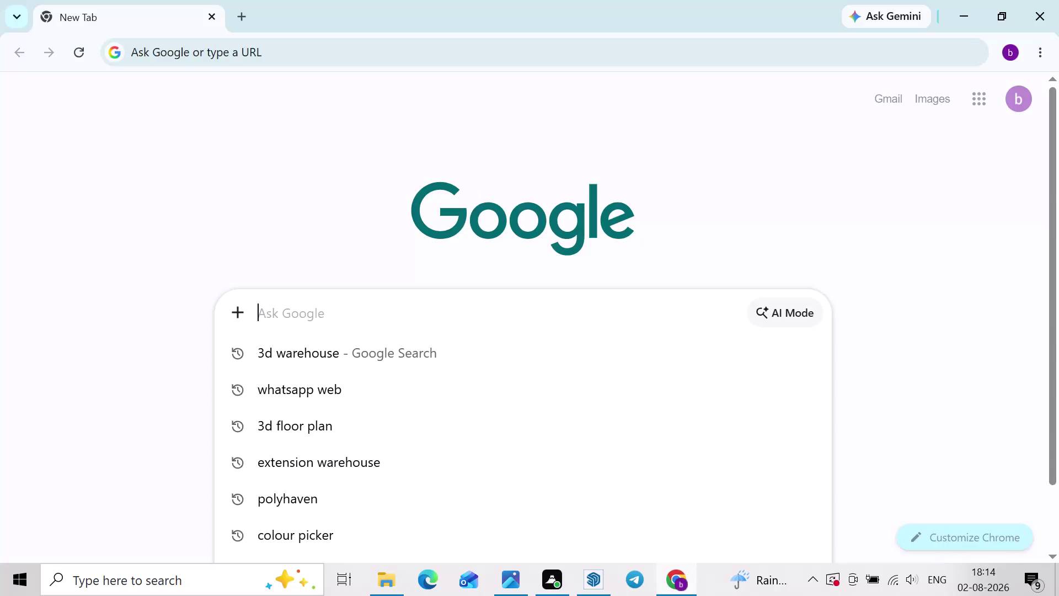
Clear the stray letter and recalled living room query from the Google search box.
key(r)
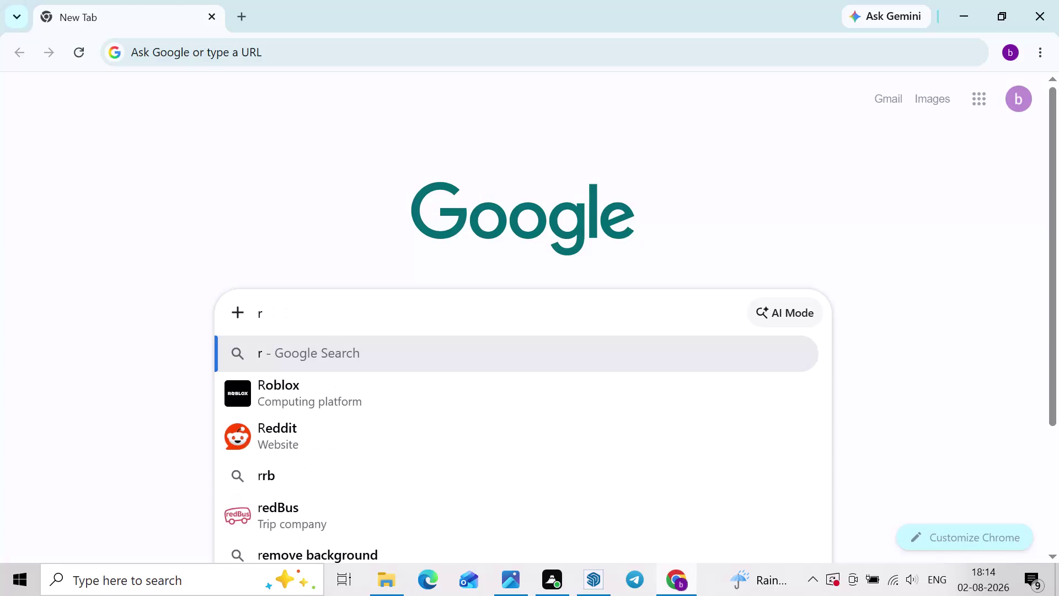
key(BackSpace)
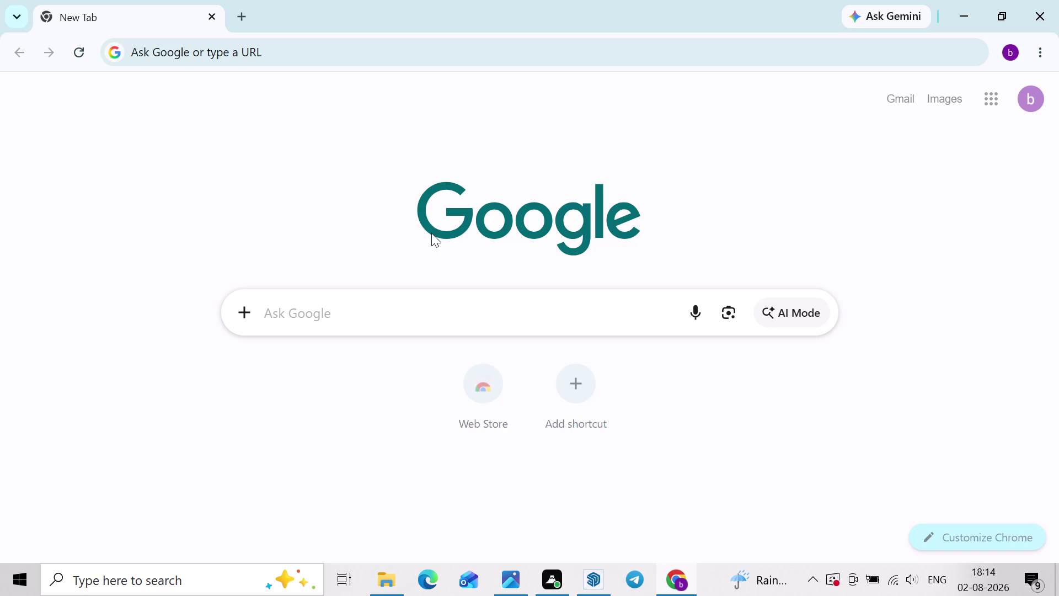
click(355, 306)
key(l)
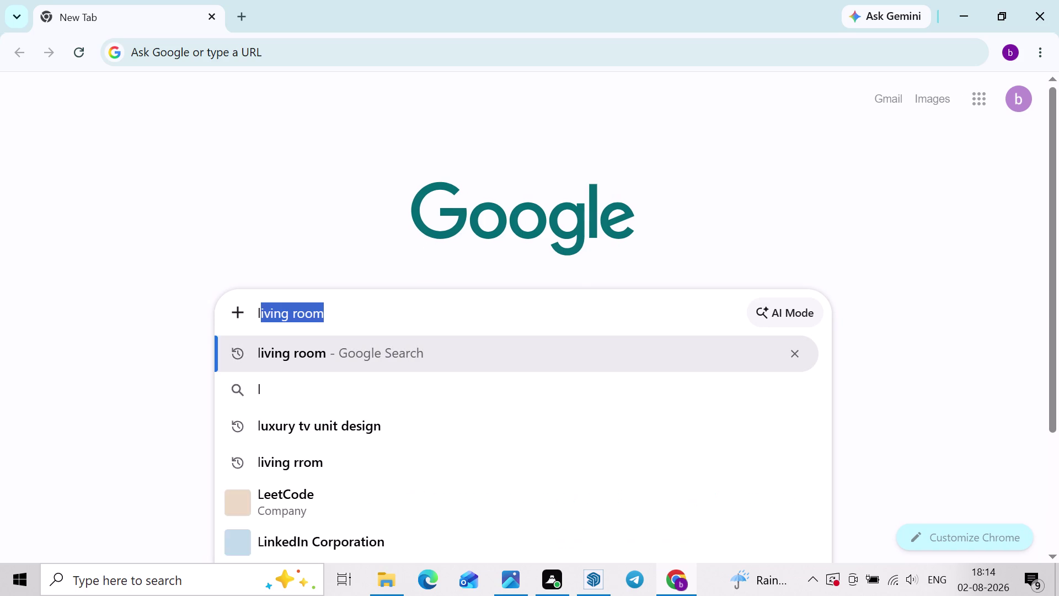
key(BackSpace)
key(BackSpace)
Search Google for 'dining area ideas' using its suggestion.
text(d)
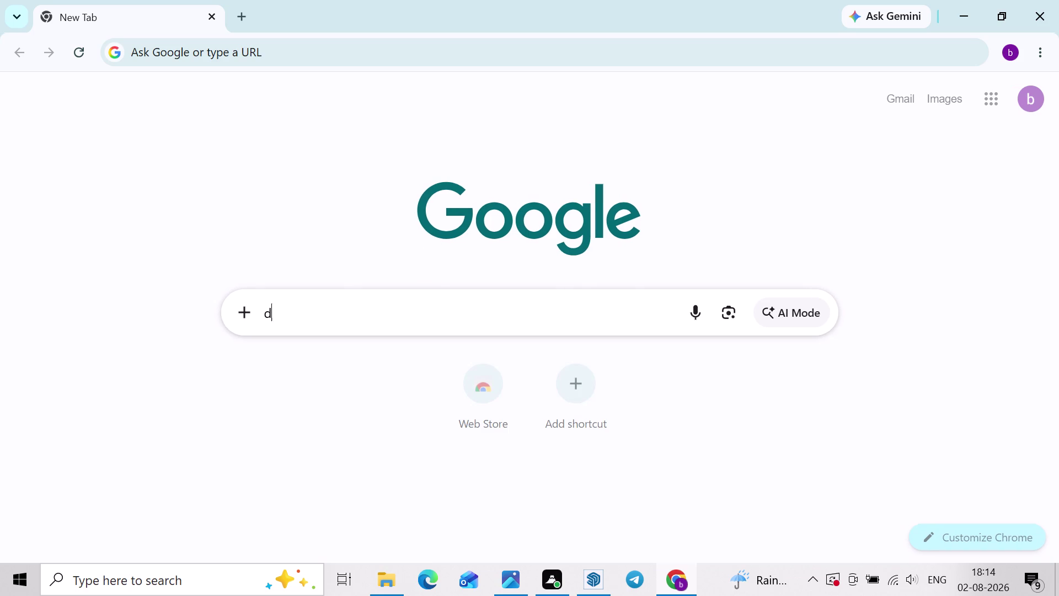
text(ining ar)
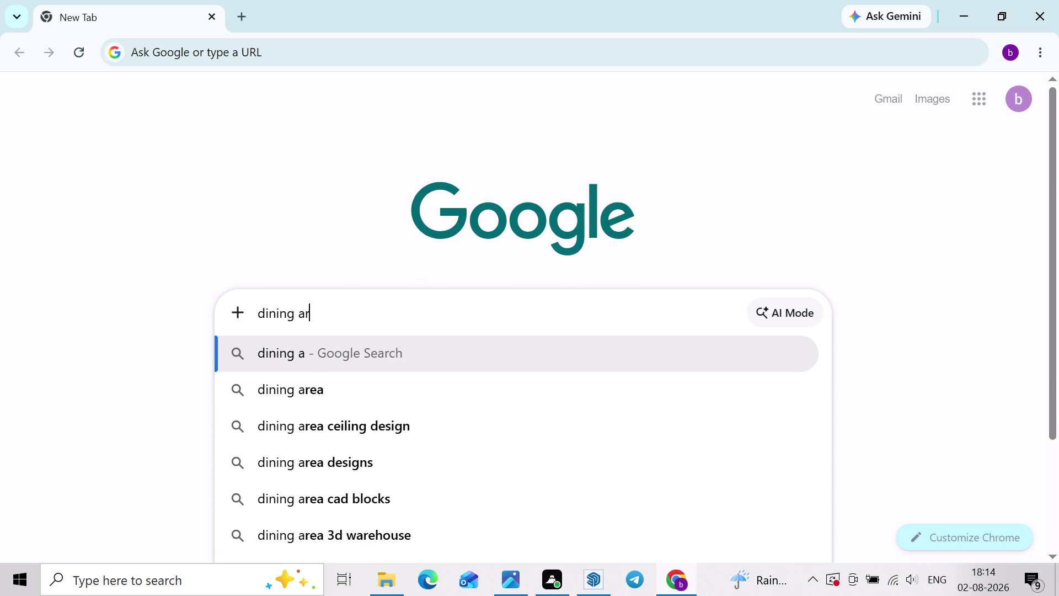
text(ea)
key(space)
text(iade)
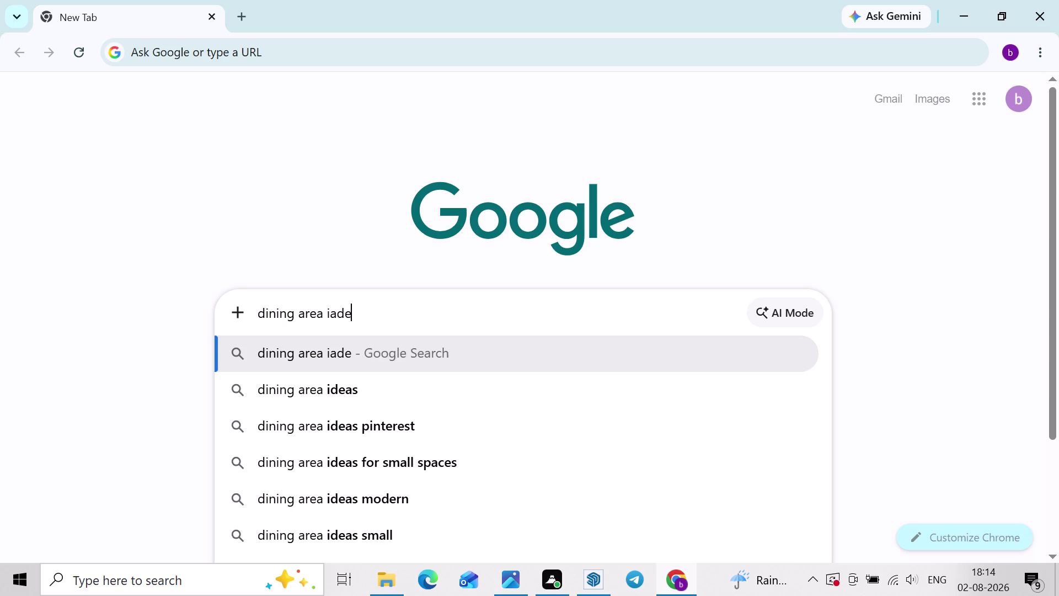
text(a)
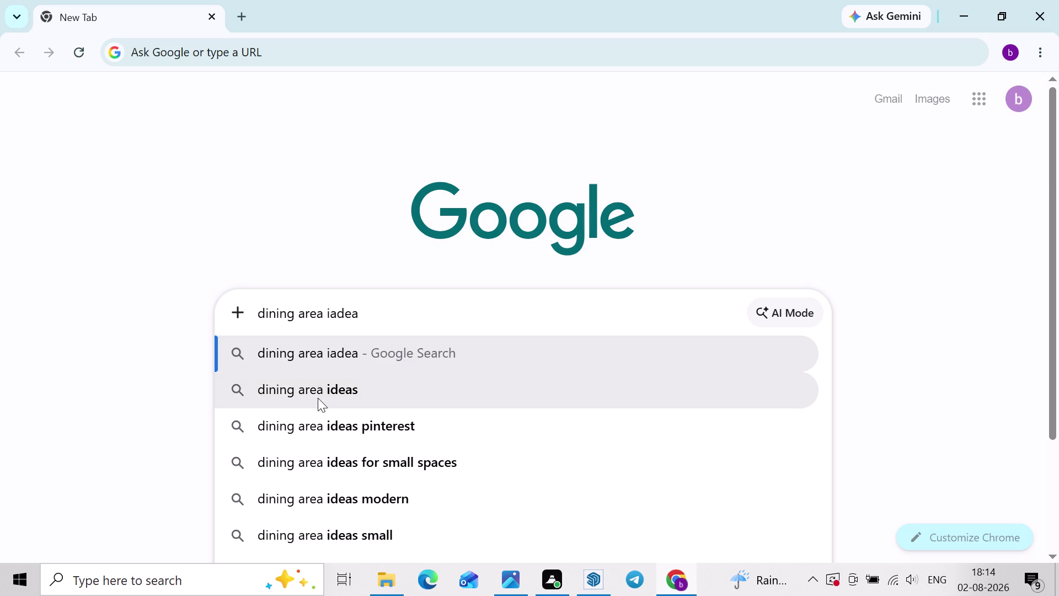
click(318, 398)
Switch the dining area ideas results to the Images tab.
scroll(down, 3)
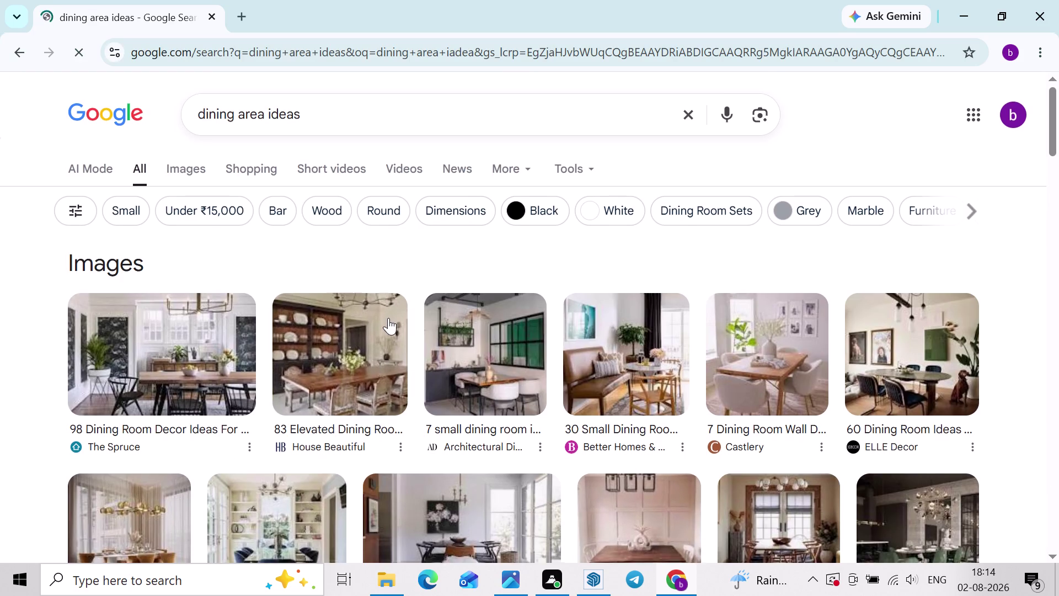
scroll(up, 3)
click(195, 170)
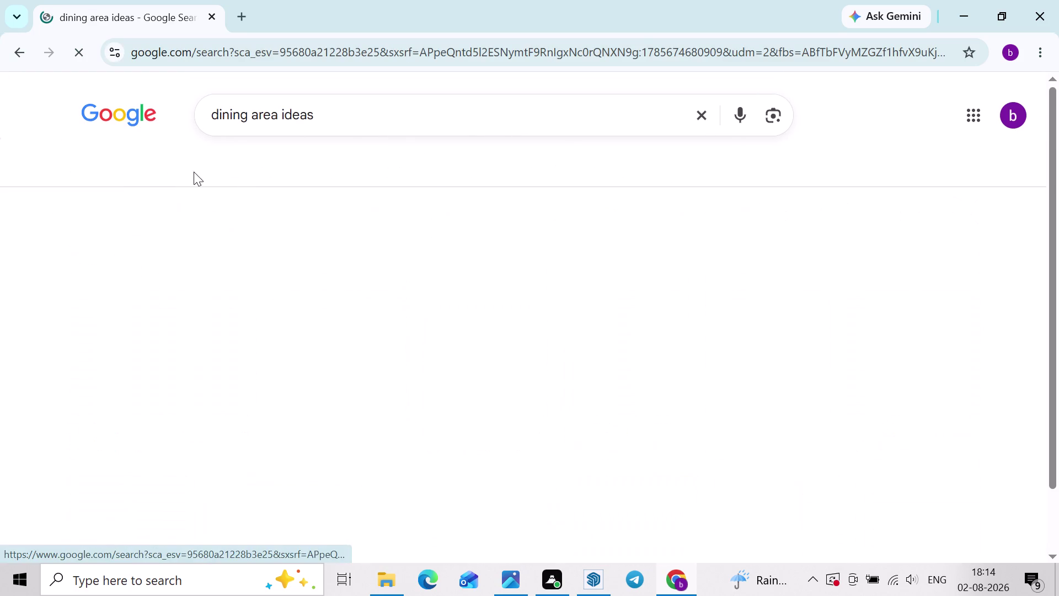
Scroll the image results, preview one dining room image, then close it.
scroll(down, 3)
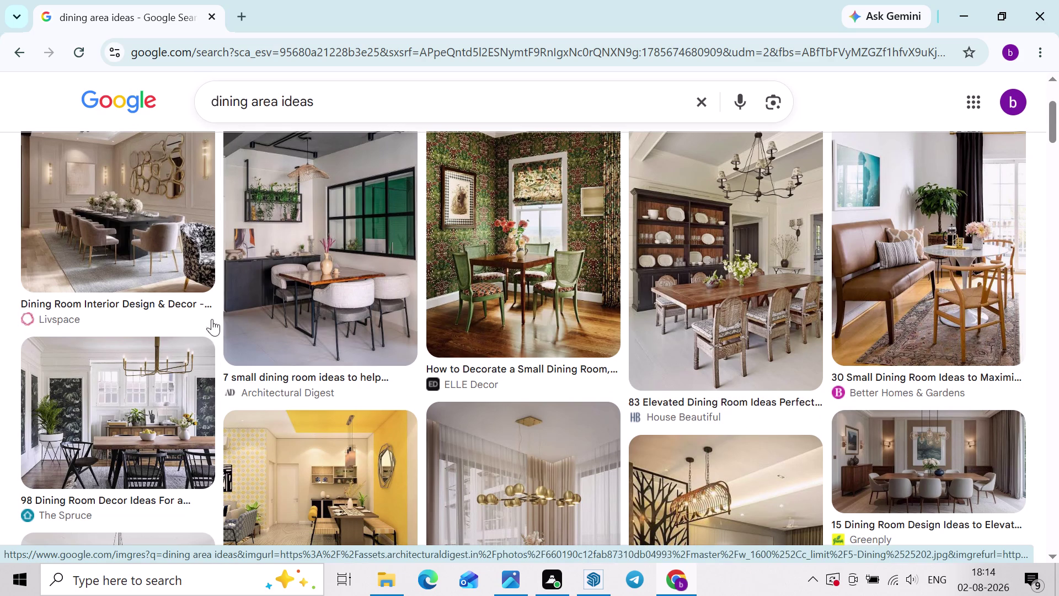
scroll(down, 3)
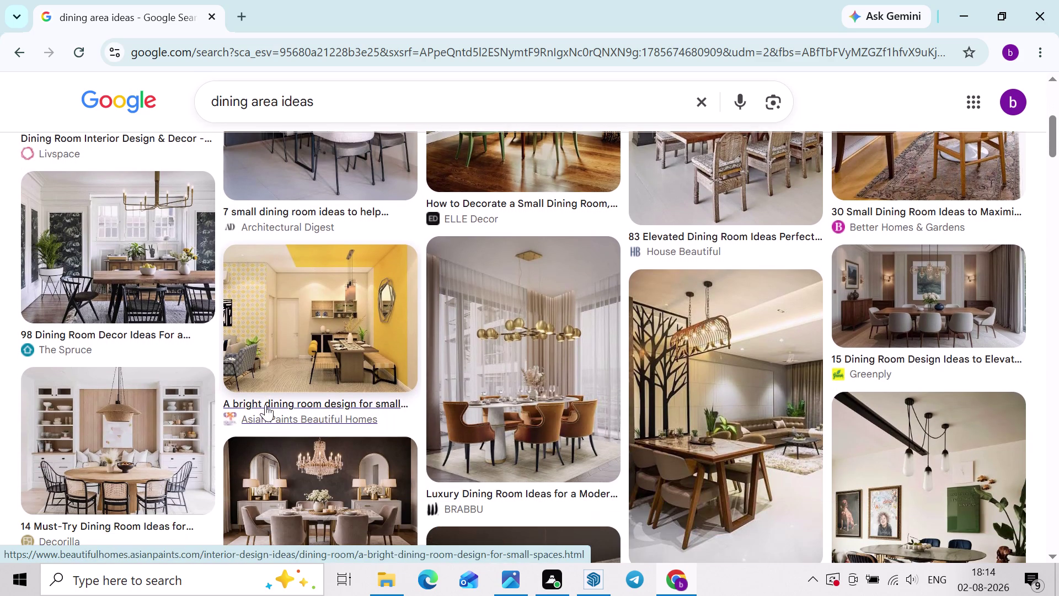
scroll(down, 3)
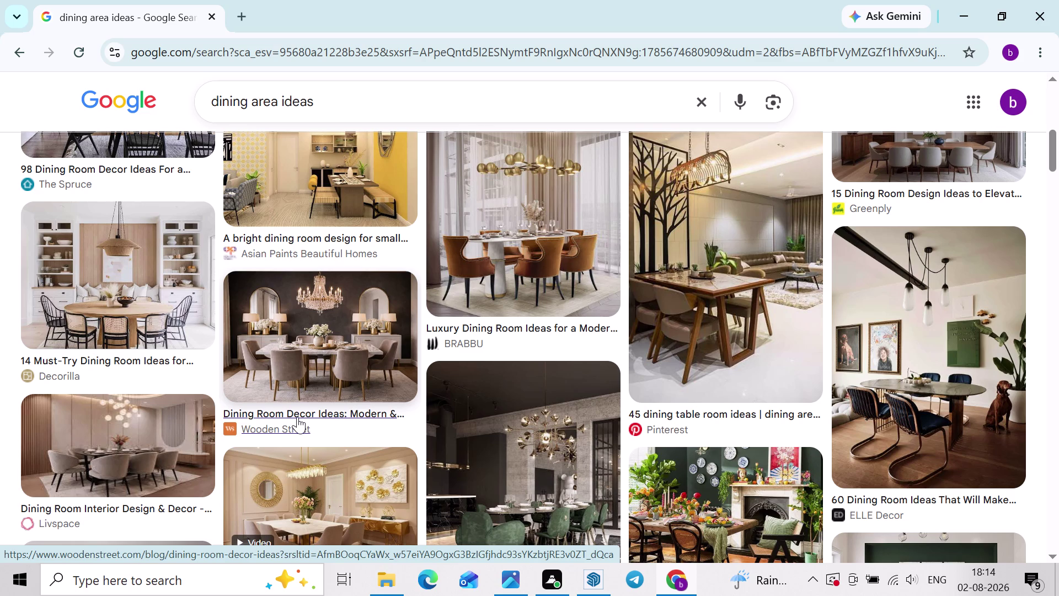
scroll(down, 3)
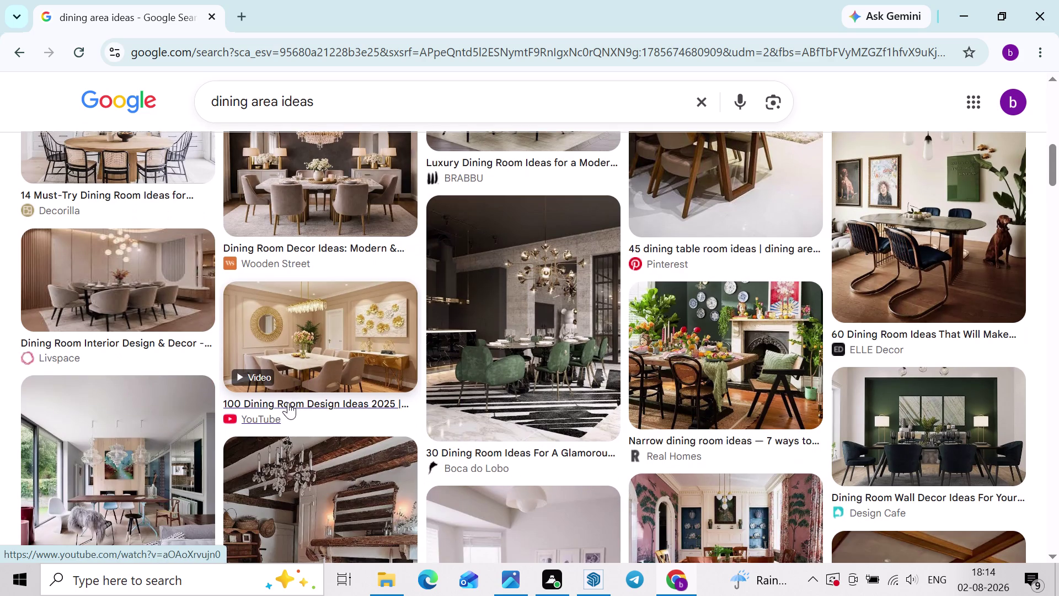
click(117, 470)
scroll(down, 3)
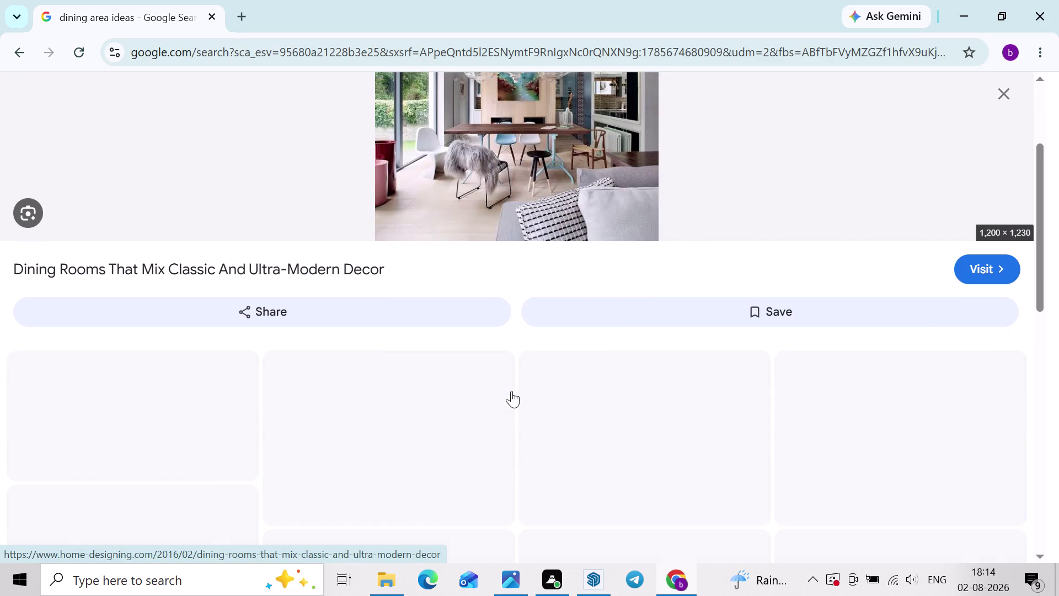
click(1002, 98)
Scroll much further and preview the Livingetc grey dining room image, then close it.
scroll(down, 3)
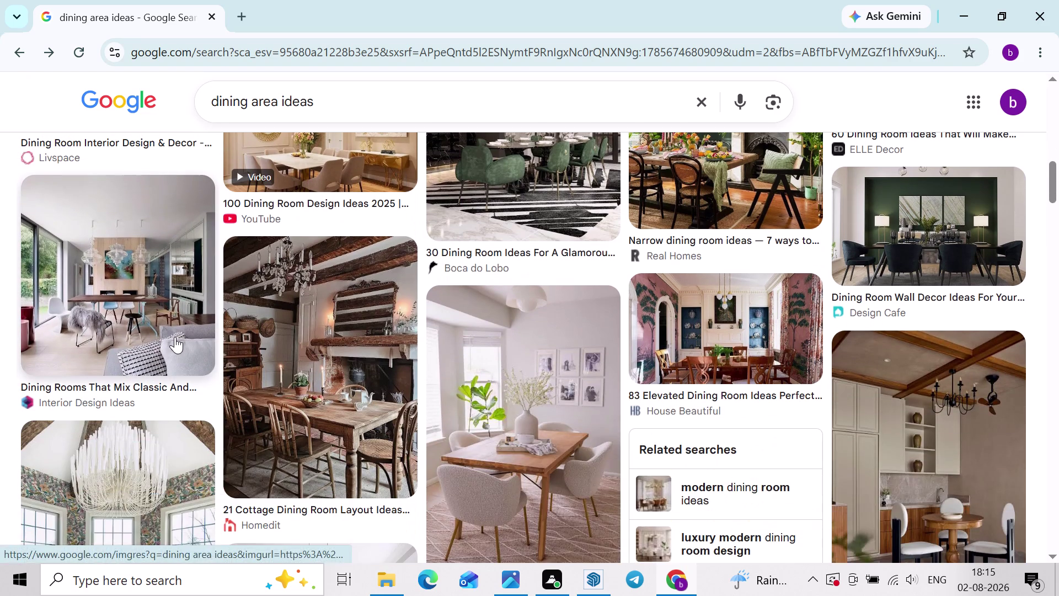
scroll(down, 3)
scroll(down, 3)
scroll(down, 3)
scroll(down, 3)
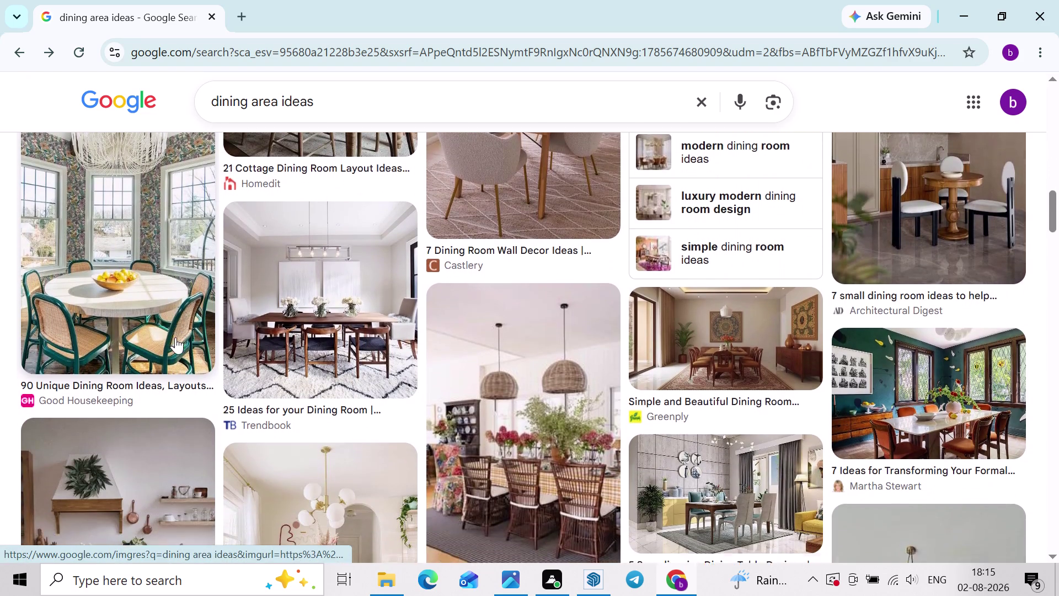
scroll(down, 3)
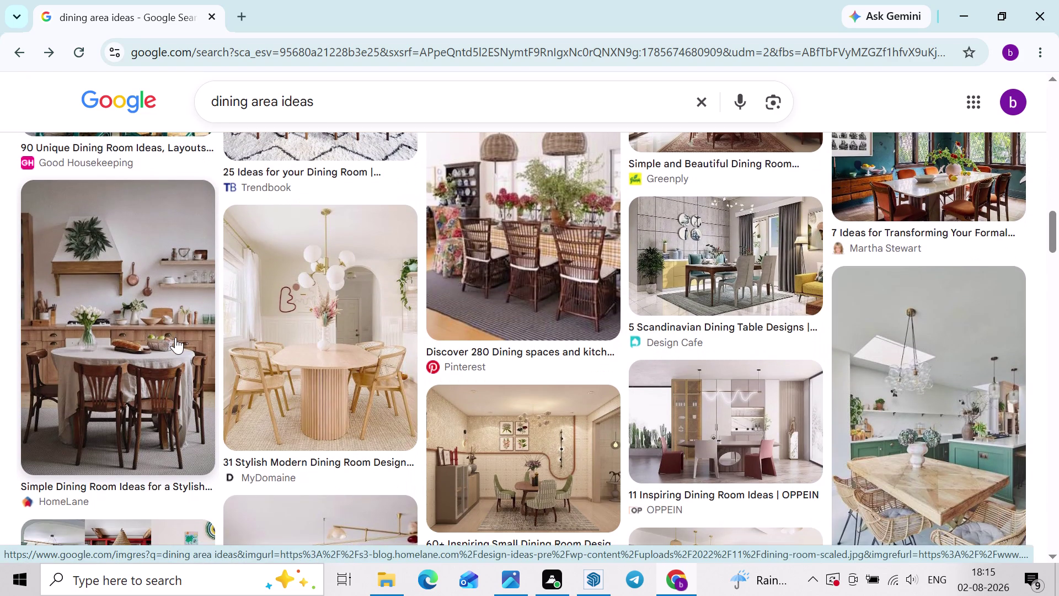
scroll(down, 3)
scroll(down, 3)
scroll(down, 3)
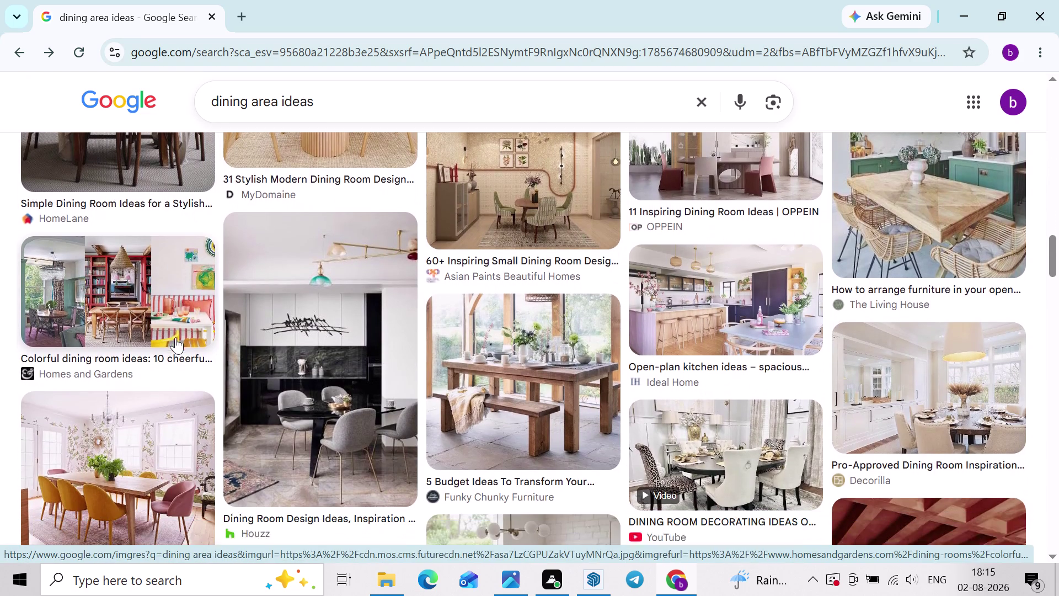
scroll(down, 3)
scroll(down, 3)
scroll(down, 3)
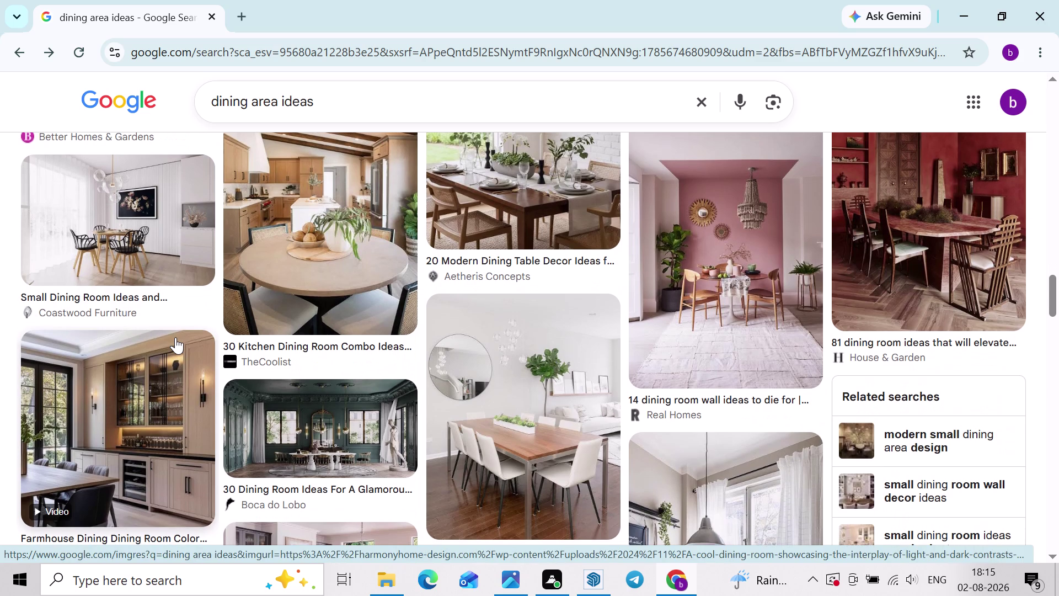
scroll(down, 3)
scroll(down, 3)
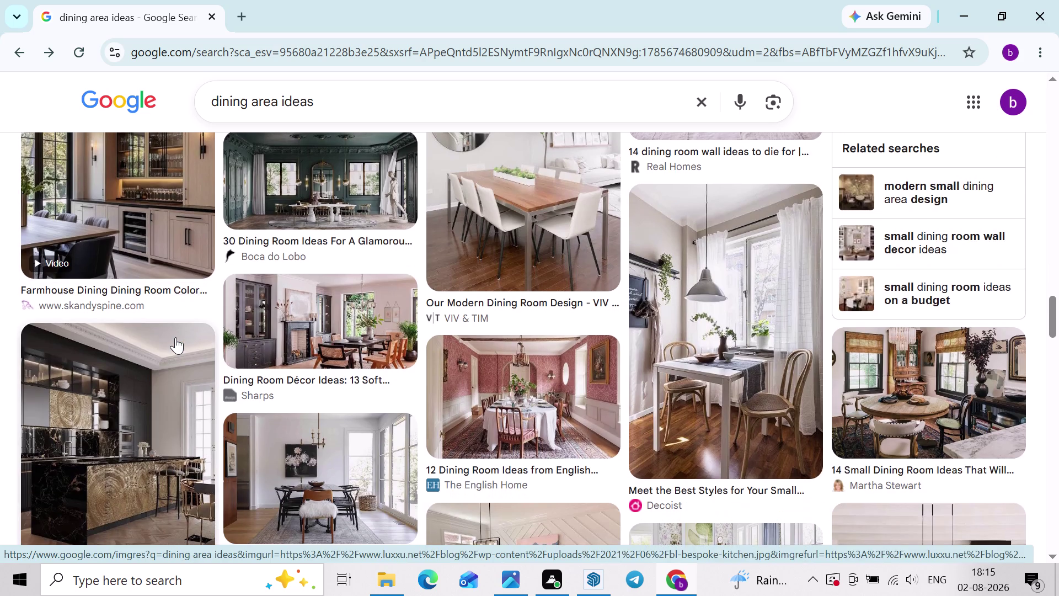
scroll(down, 3)
scroll(down, 3)
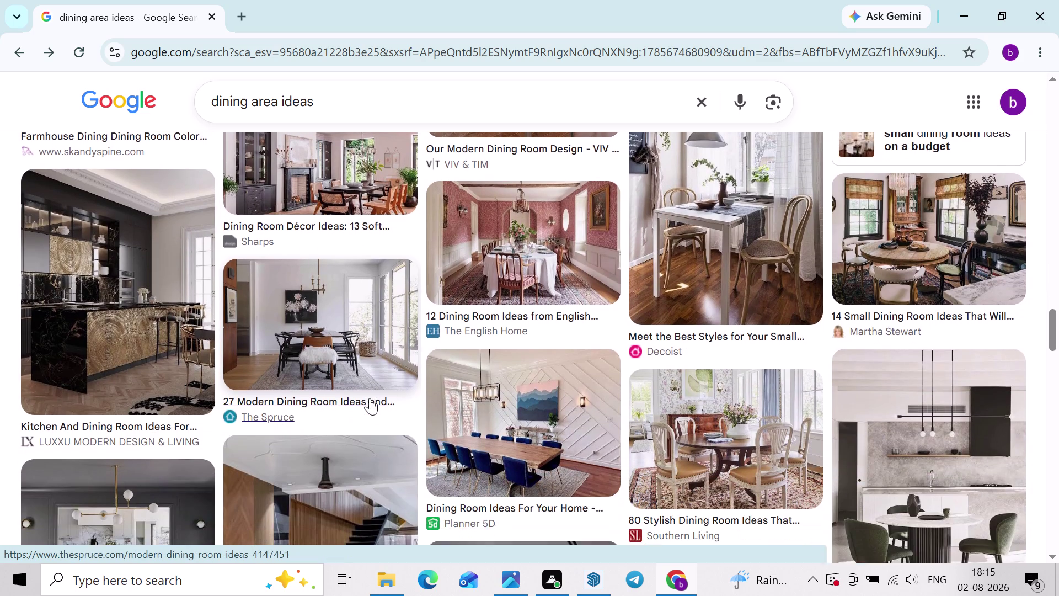
scroll(down, 3)
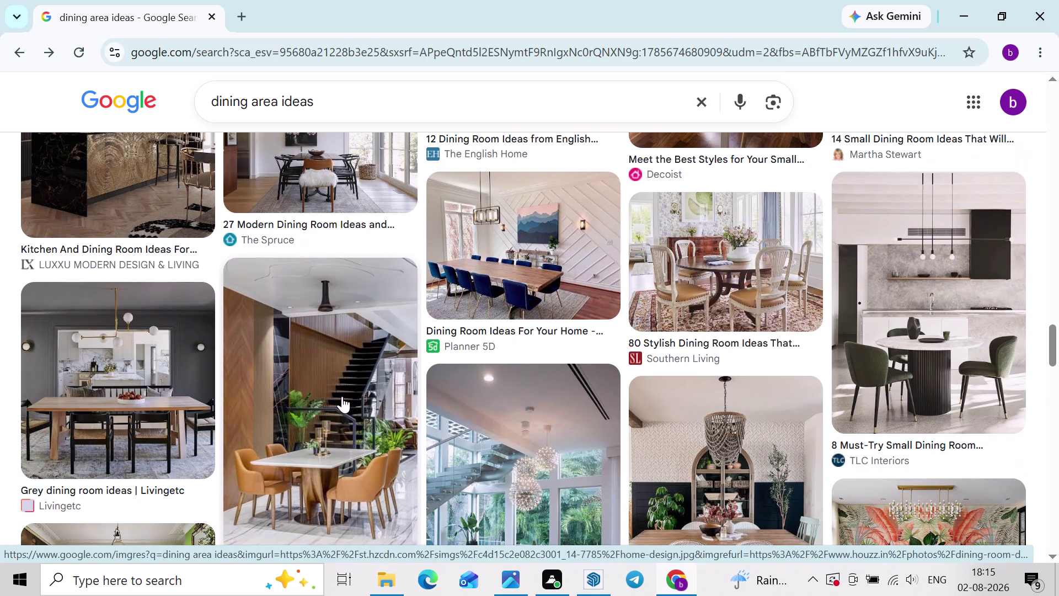
scroll(down, 3)
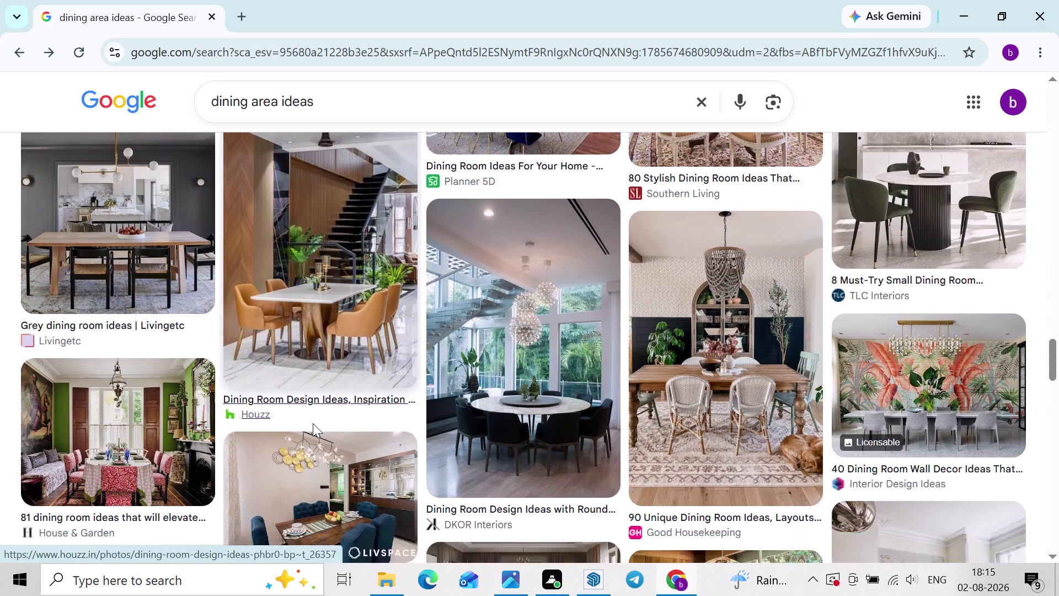
click(109, 277)
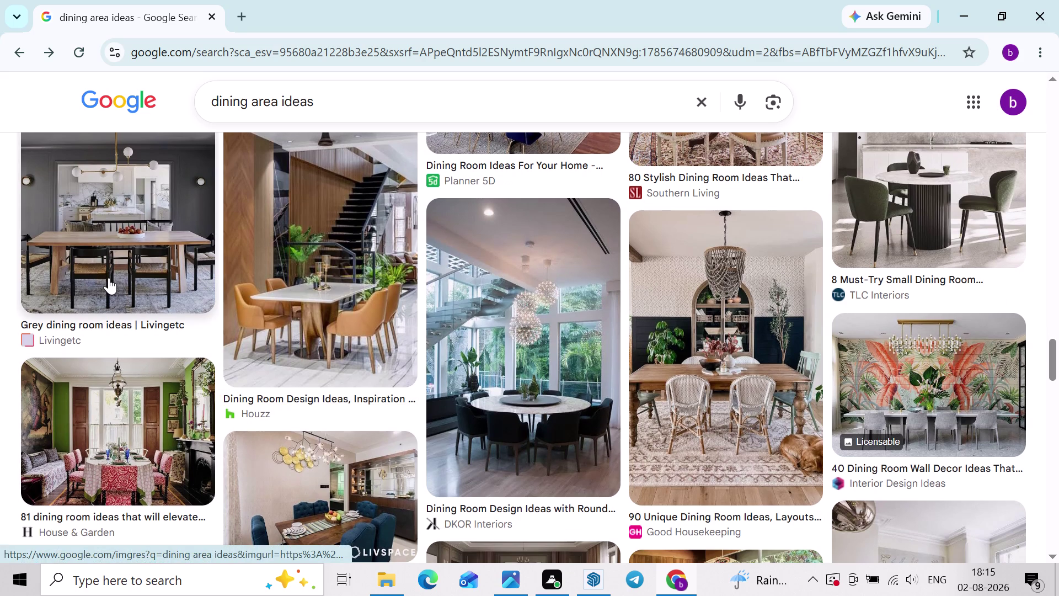
scroll(up, 3)
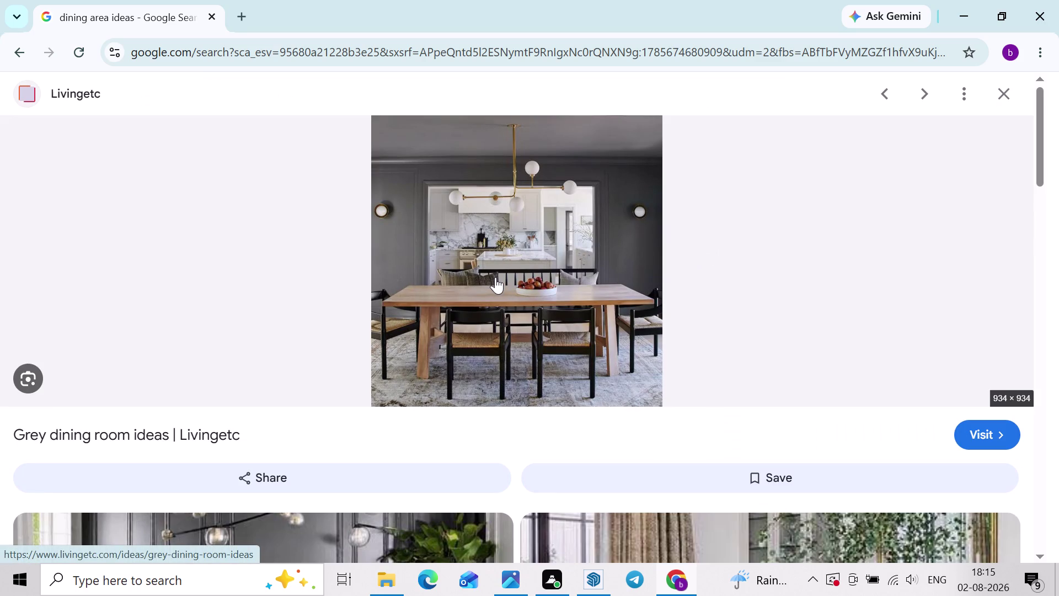
click(998, 93)
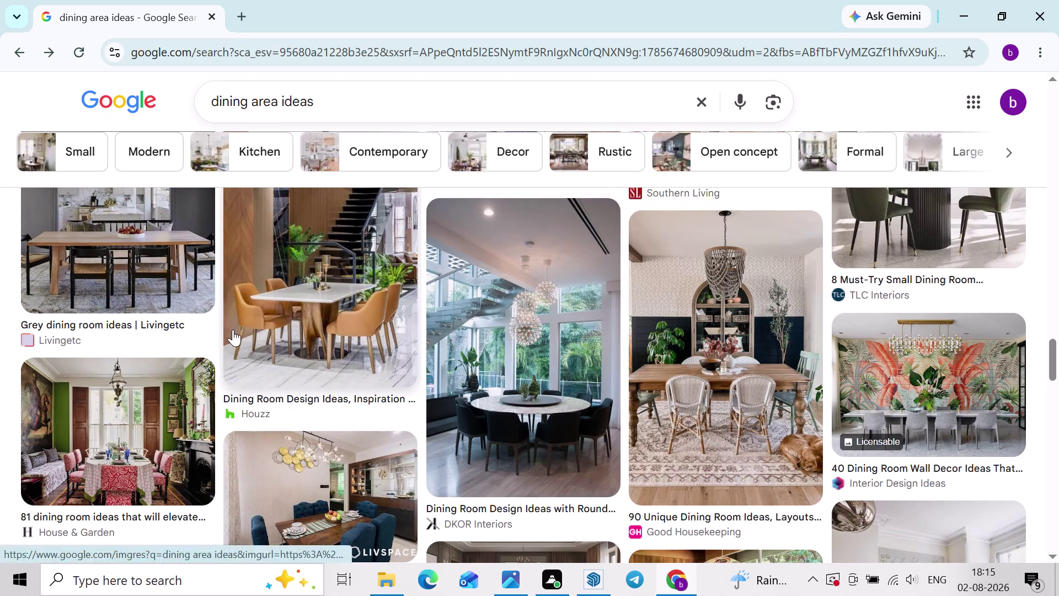
click(942, 8)
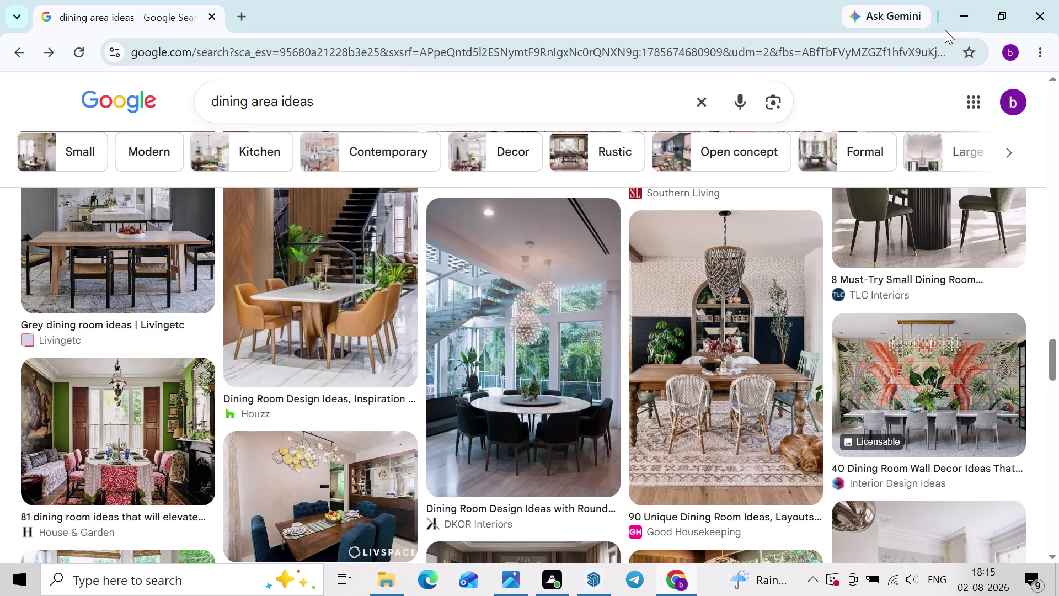